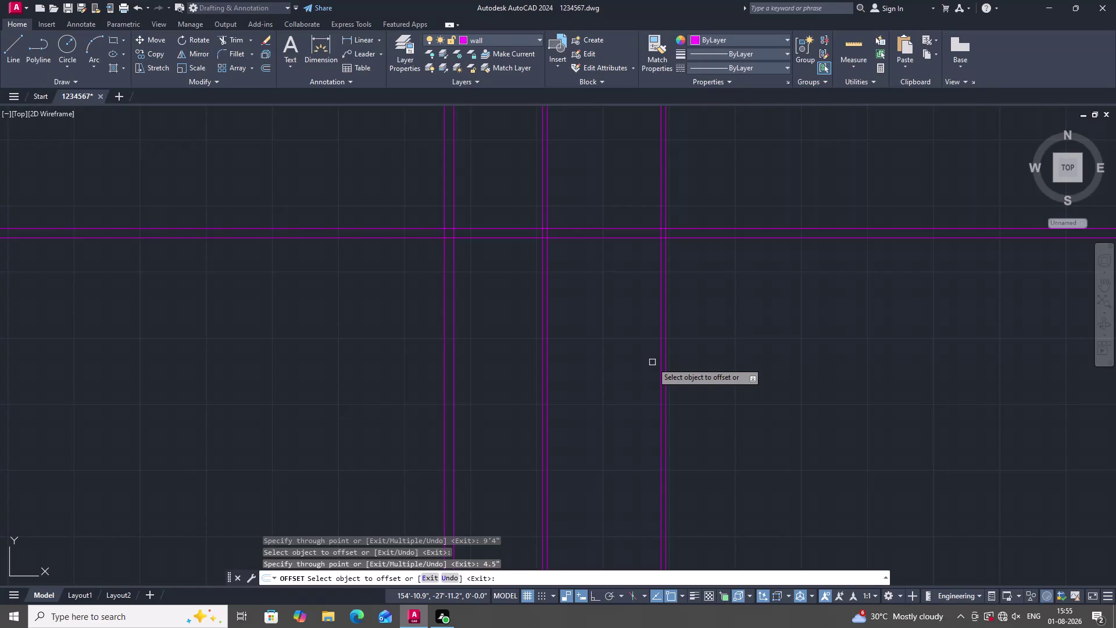
End the OFFSET command without new lines and show the Windows Wi-Fi network list.
click(665, 390)
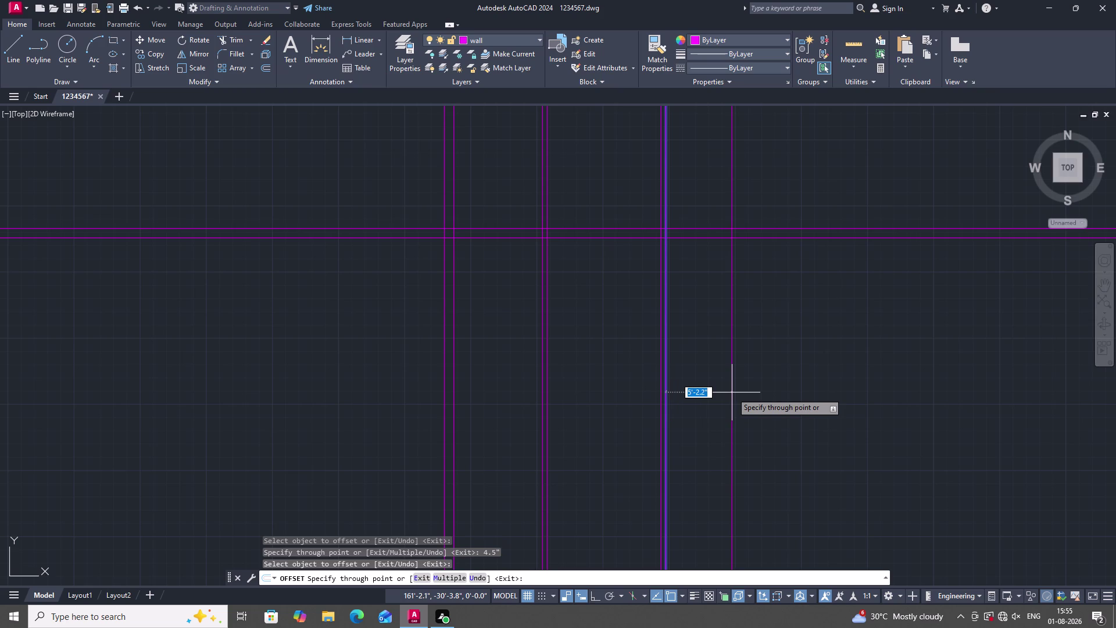